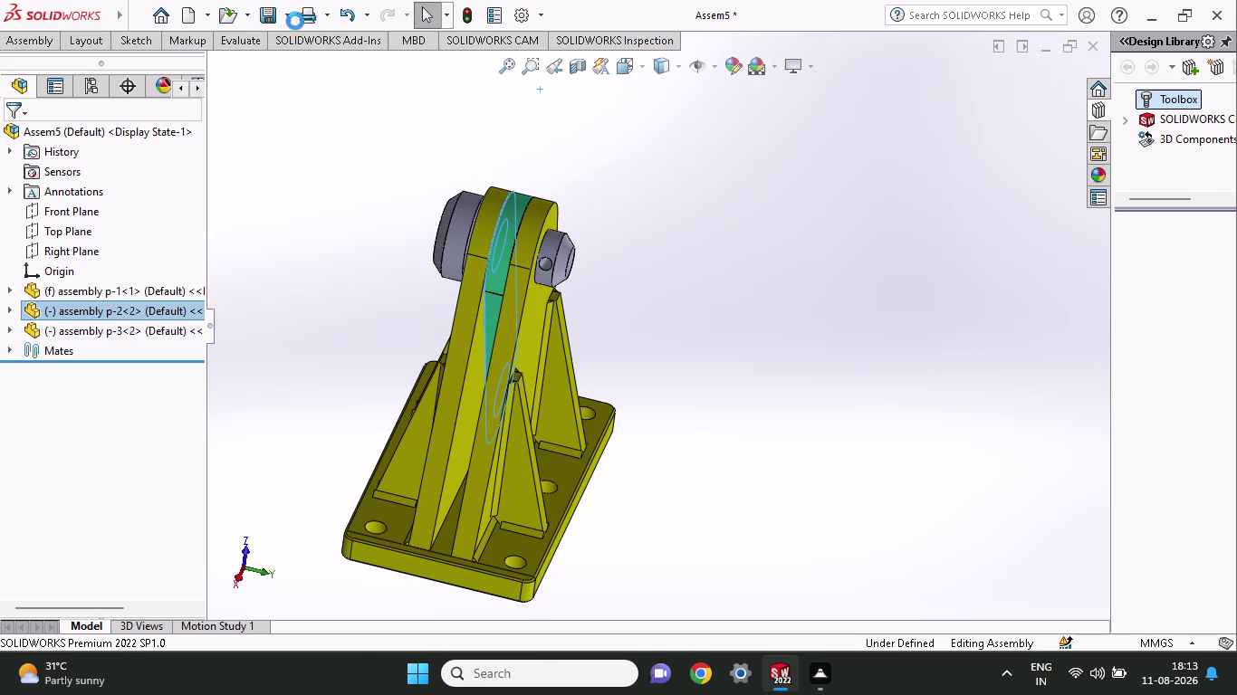
click(820, 673)
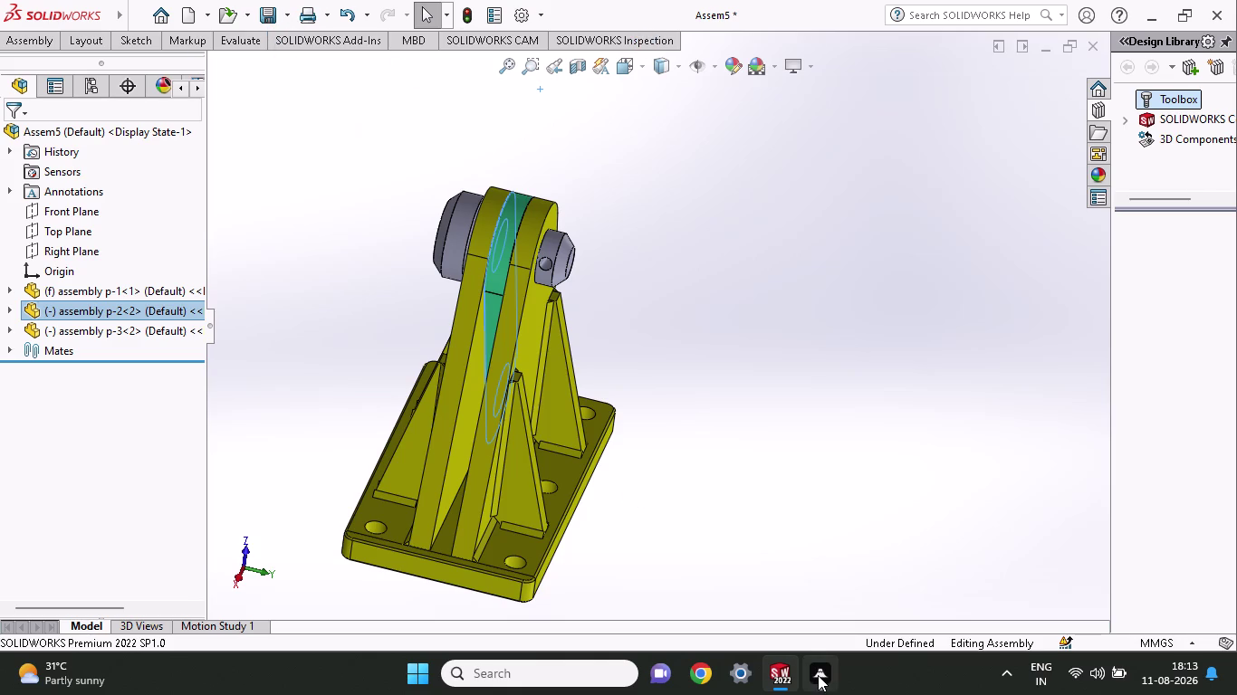